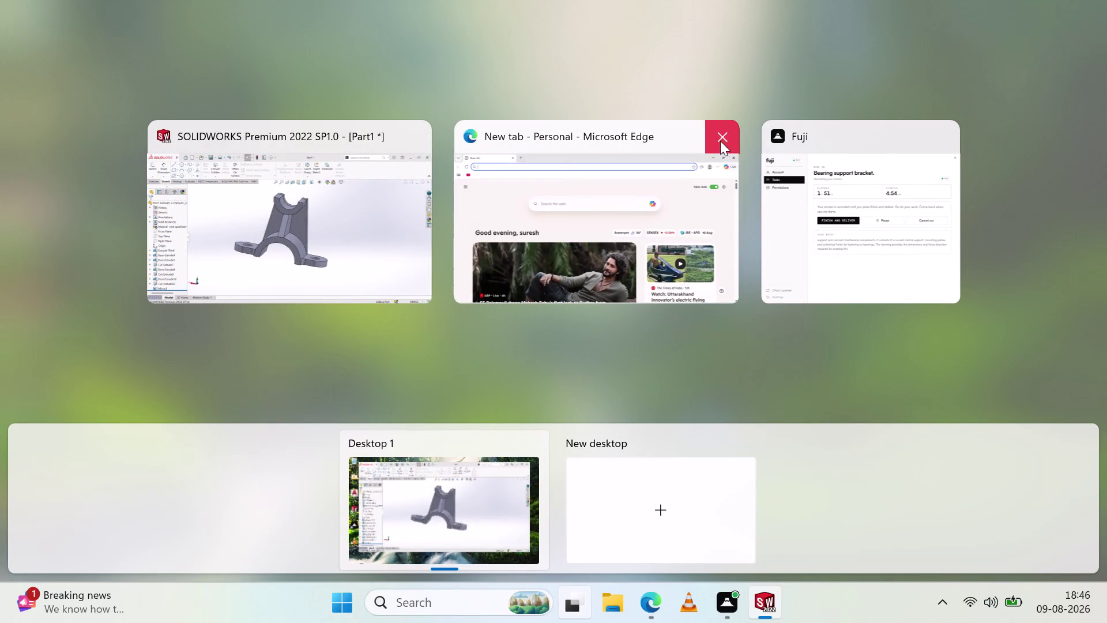
Close Edge and open the SOLIDWORKS FILES folder on a new desktop.
click(720, 140)
click(653, 484)
click(551, 535)
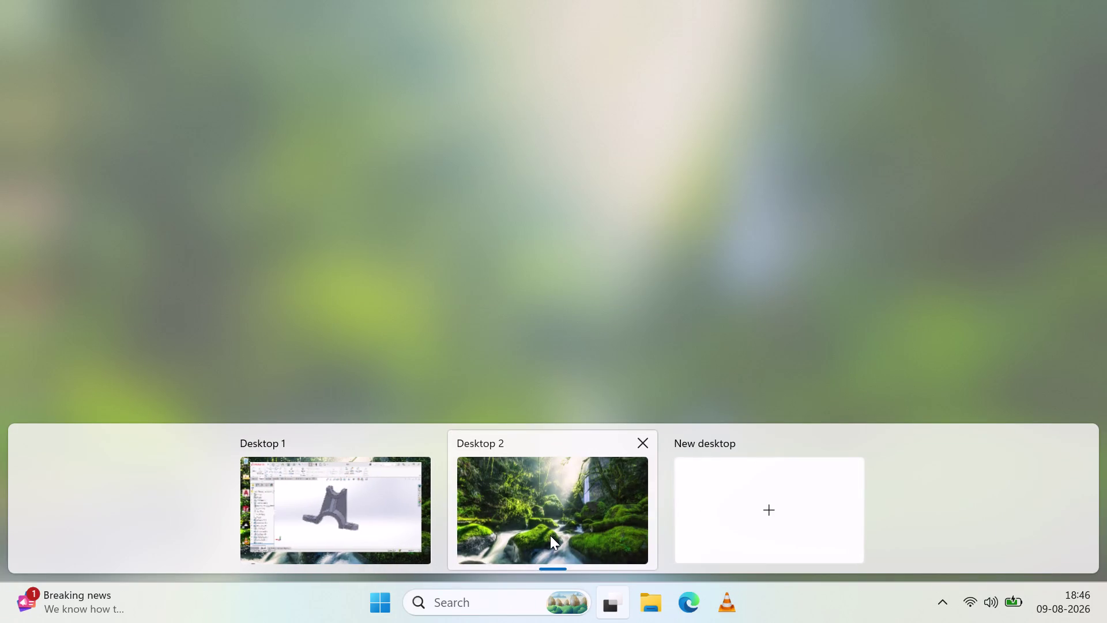
double_click(42, 142)
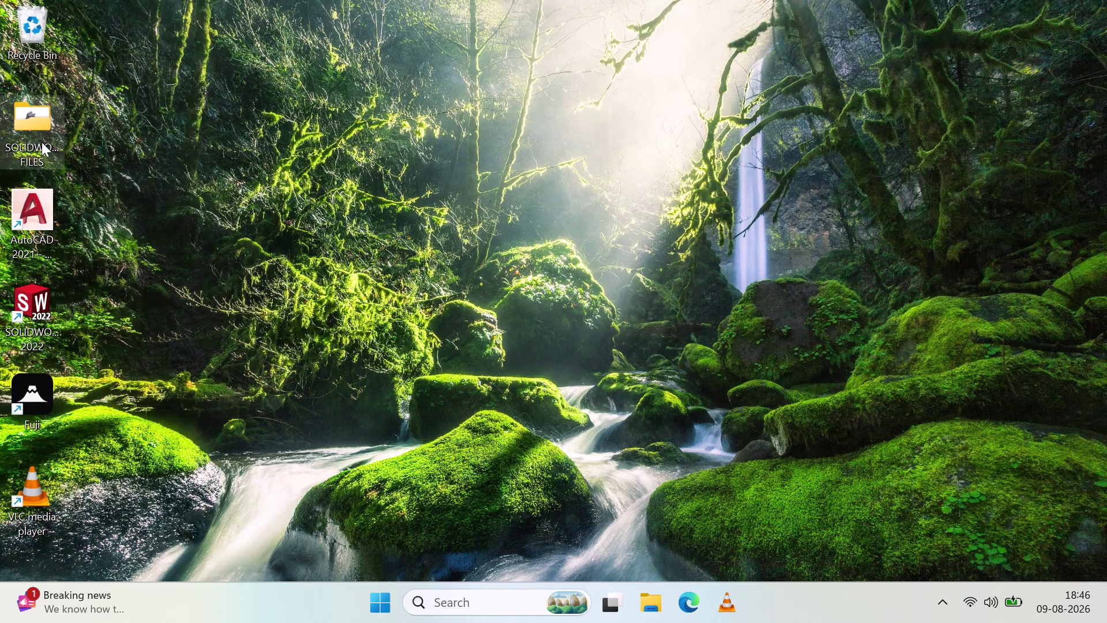
click(635, 280)
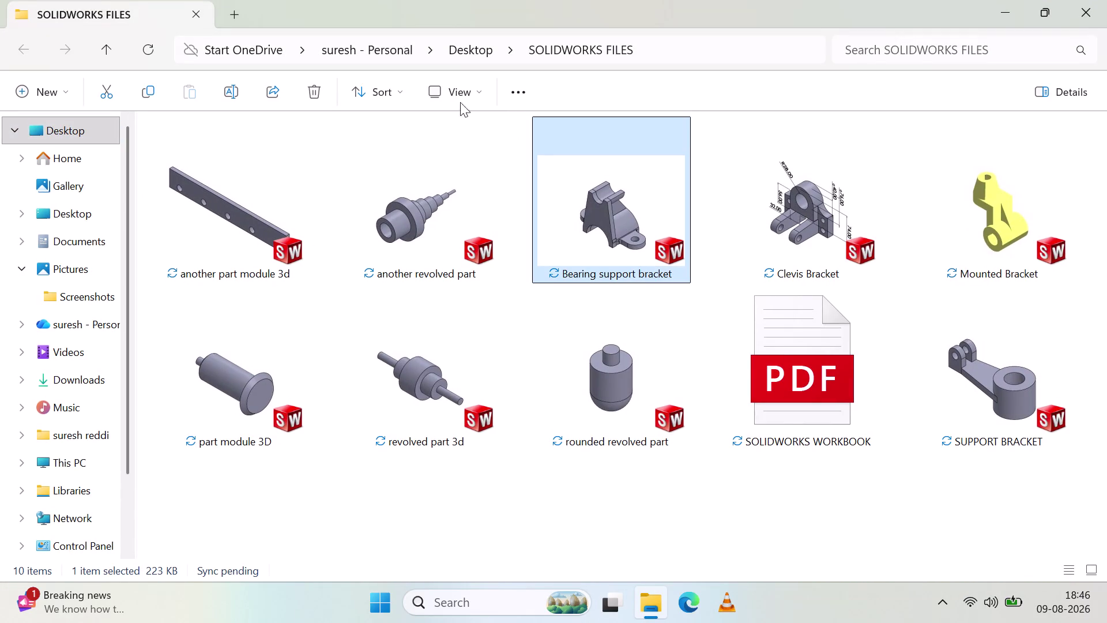
Delete the old Bearing support bracket file and return to SOLIDWORKS on Desktop 1.
click(313, 93)
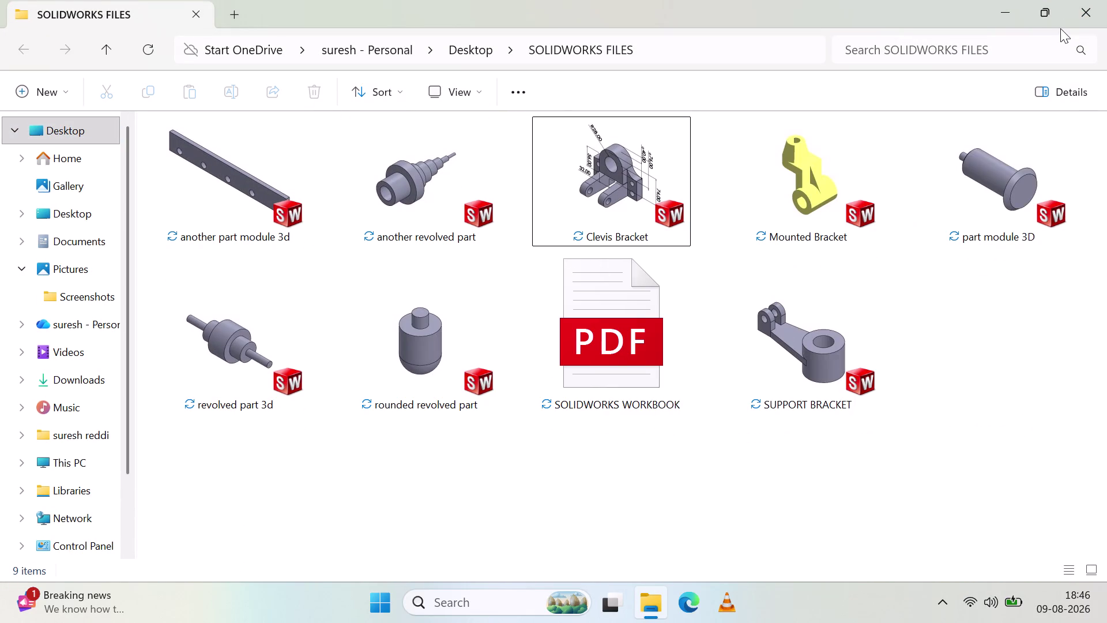
click(1082, 5)
click(603, 603)
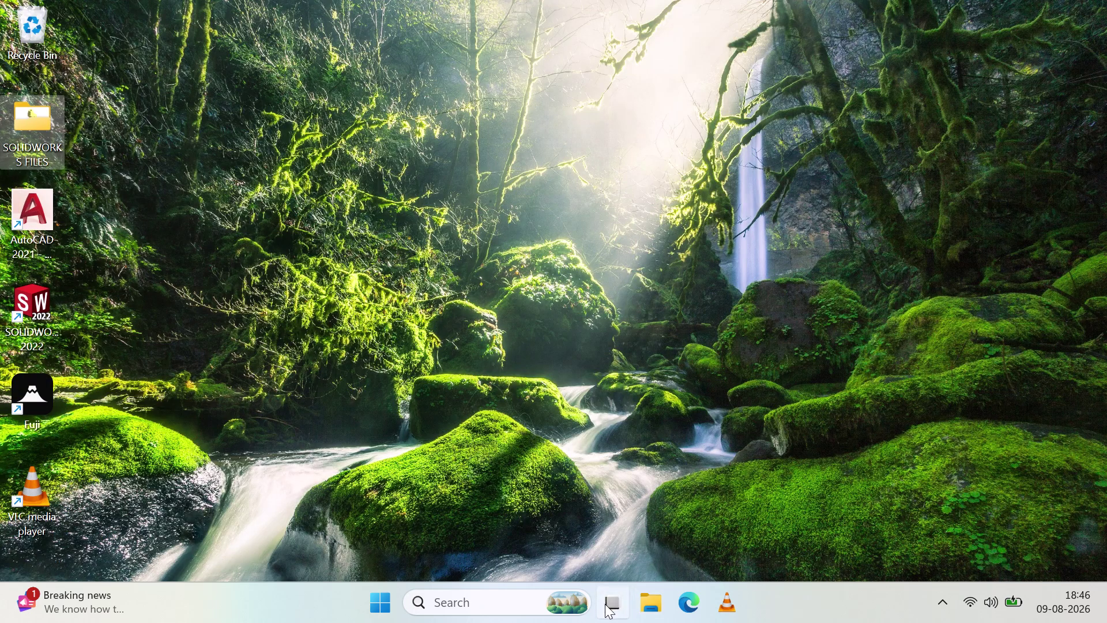
click(644, 437)
click(438, 480)
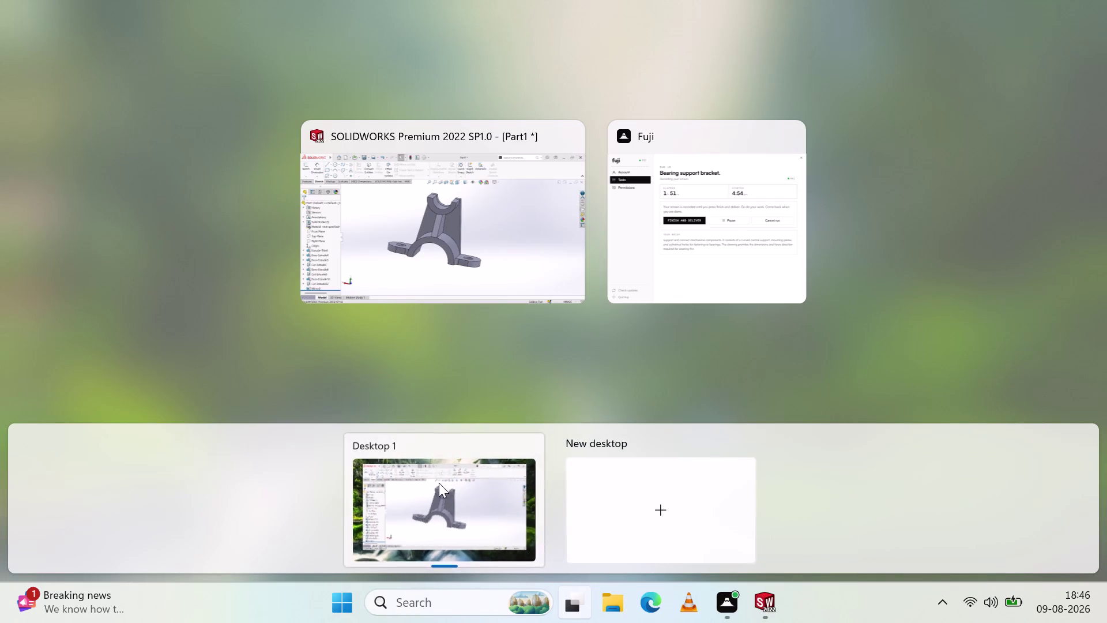
middle_drag(563, 295, 562, 327)
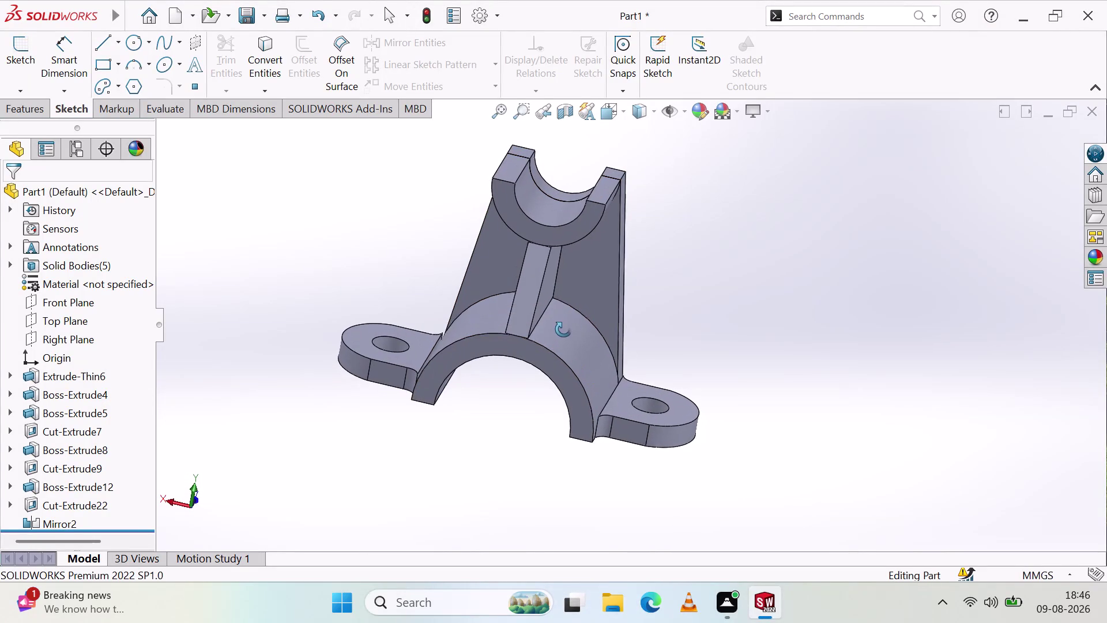
Select the bracket's sloped web face and start a sketch on it.
middle_drag(563, 327, 564, 331)
middle_click(564, 332)
click(482, 259)
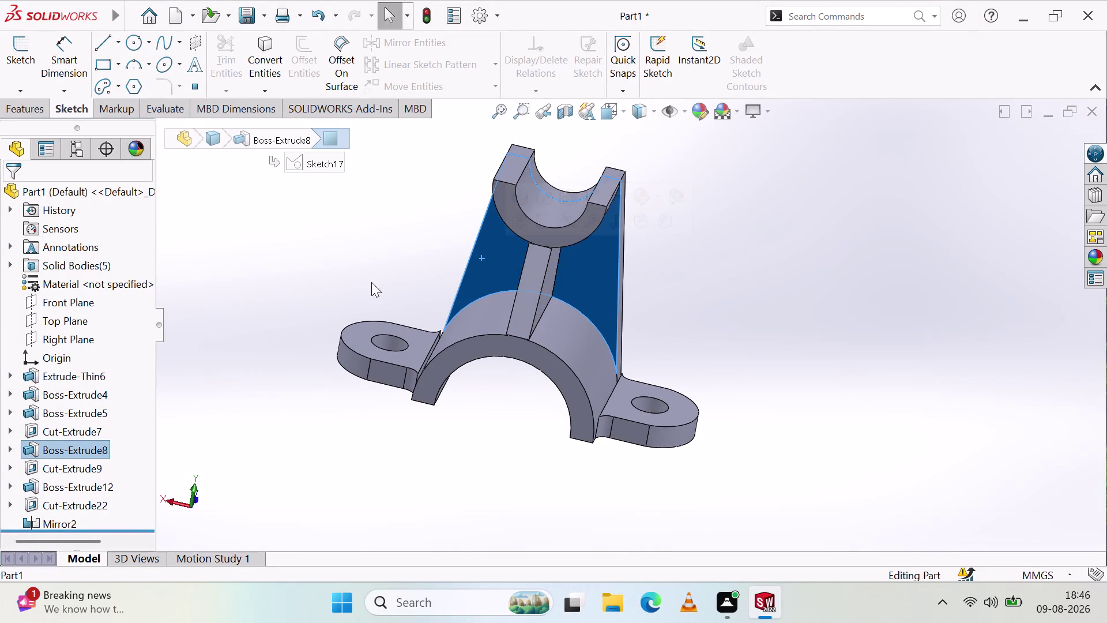
key(Escape)
key(Escape)
click(28, 43)
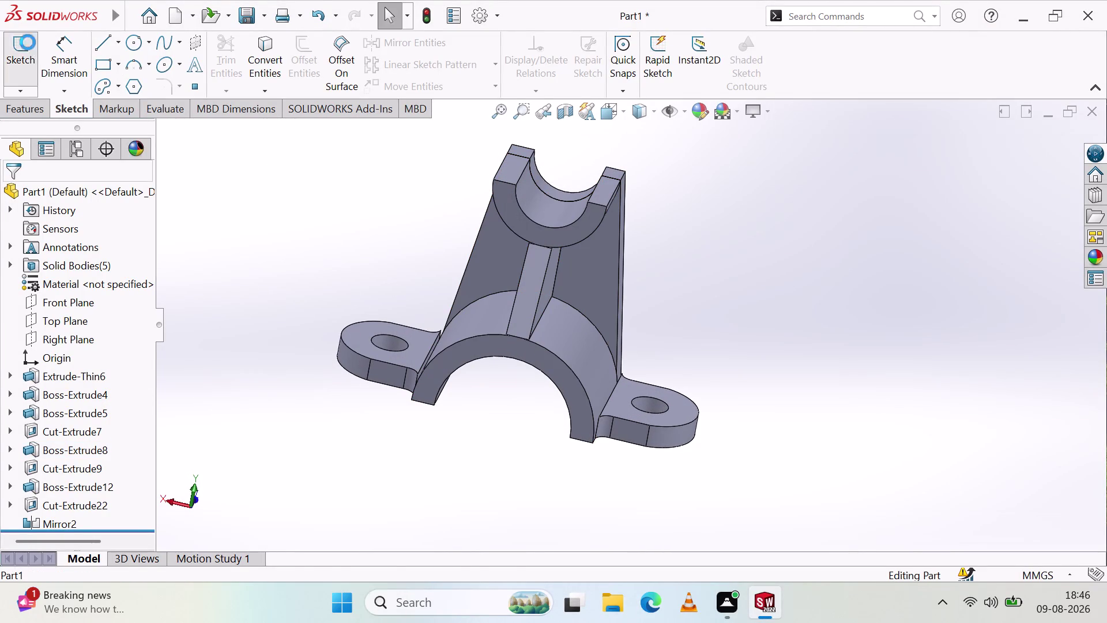
click(499, 272)
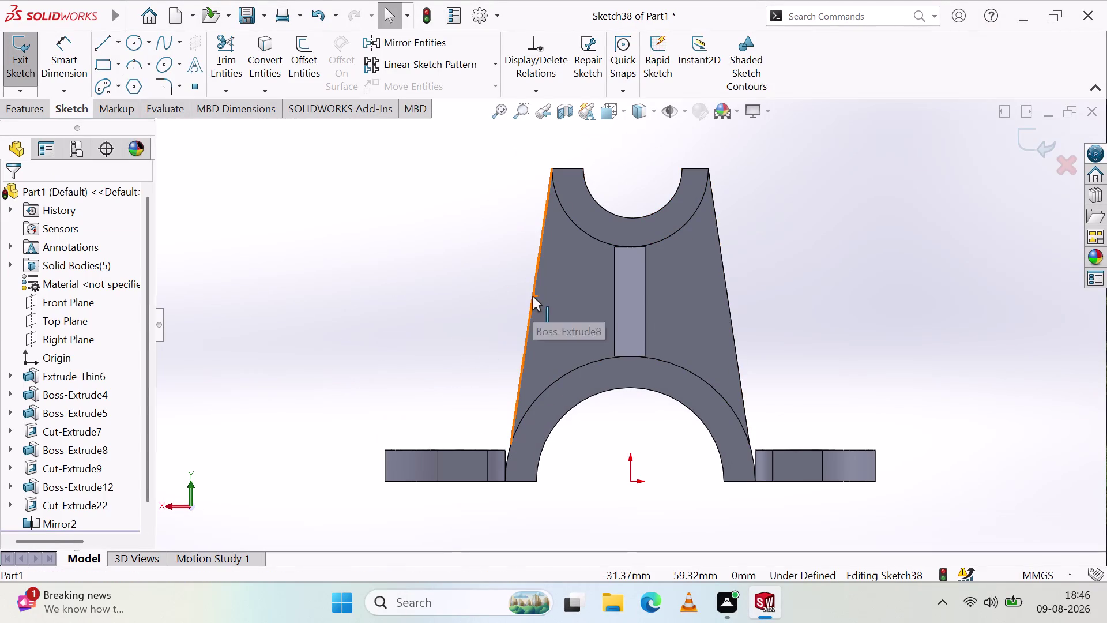
click(532, 296)
key(Escape)
key(Escape)
Orbit and pan the bracket to an angled view.
middle_drag(513, 277, 489, 308)
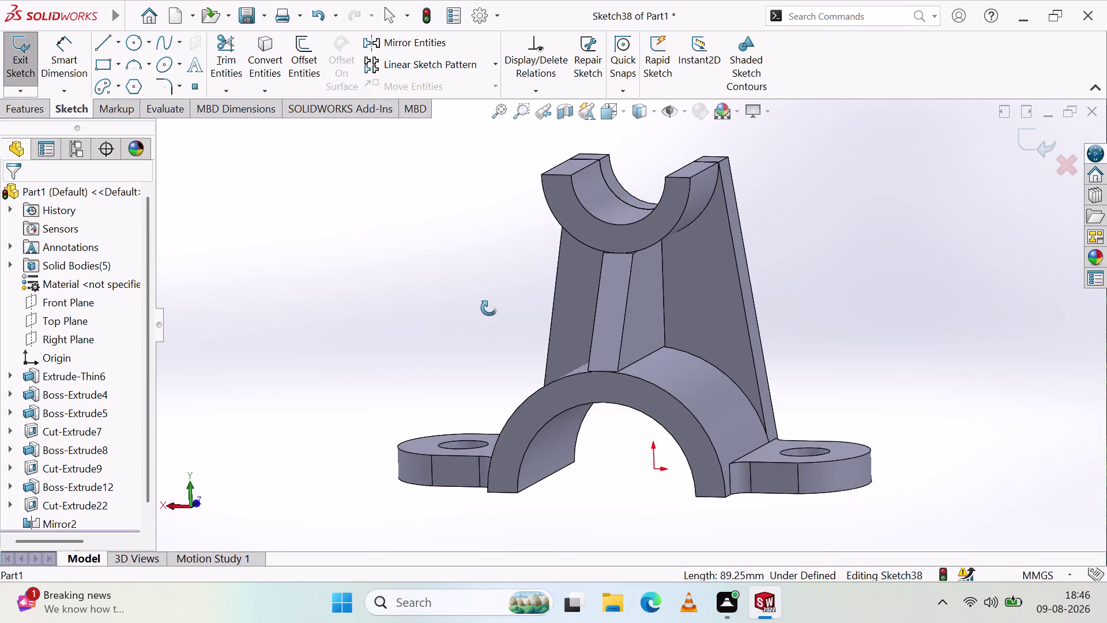
middle_drag(489, 308, 487, 333)
middle_click(486, 333)
scroll(down, 3)
scroll(up, 3)
middle_drag(851, 301, 861, 304)
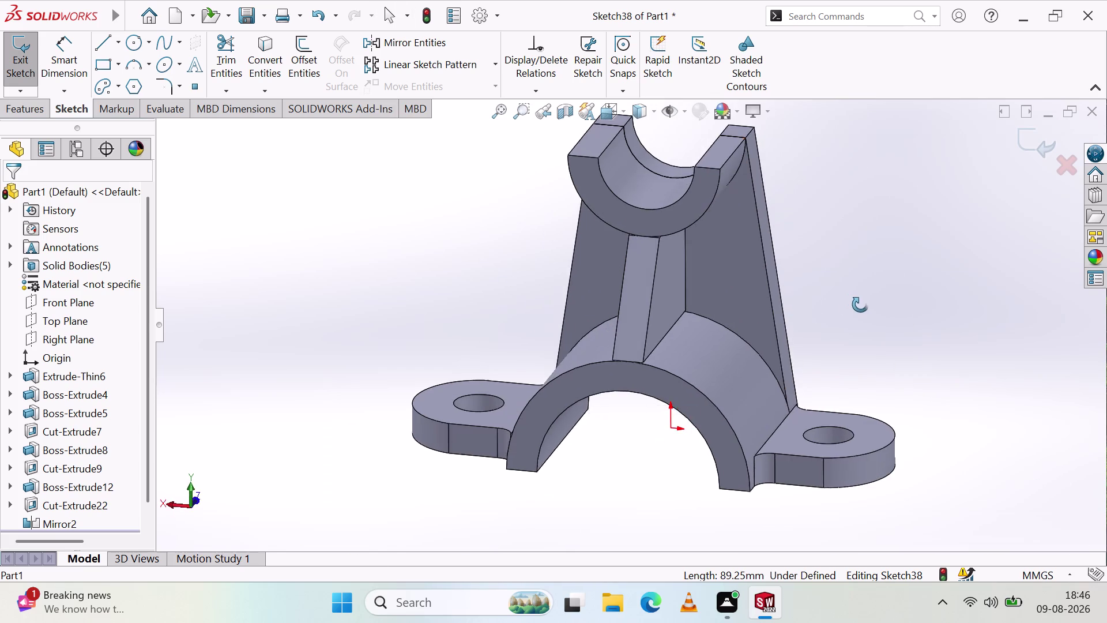
middle_drag(861, 305, 869, 278)
middle_click(869, 278)
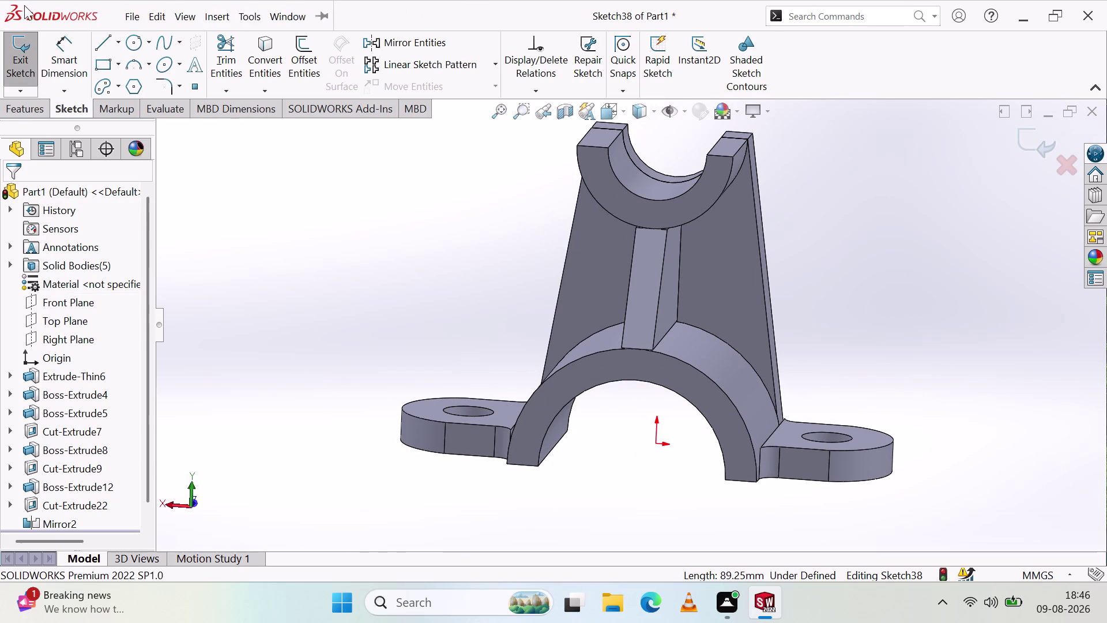
click(12, 64)
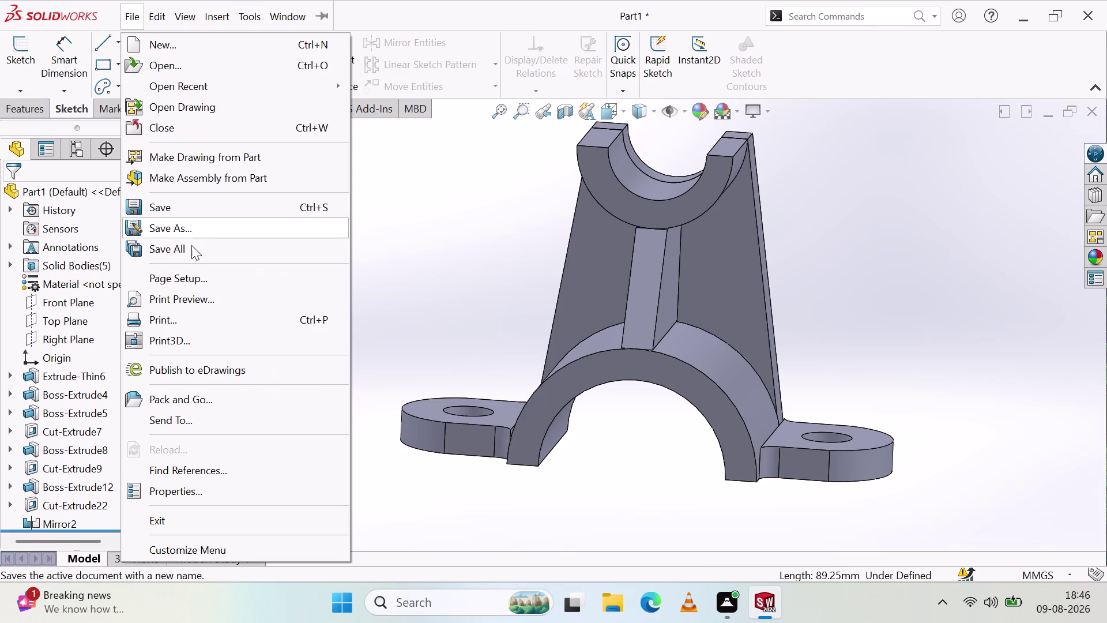
Start Save As and clear the default Part1 file name.
click(205, 234)
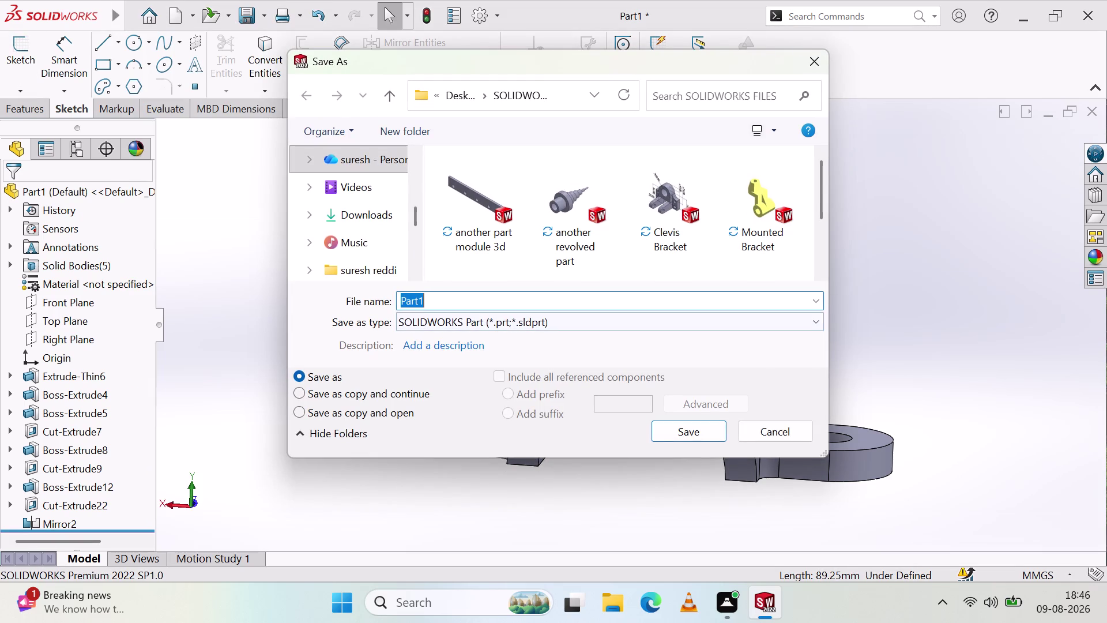
key(BackSpace)
key(BackSpace)
key(BackSpace)
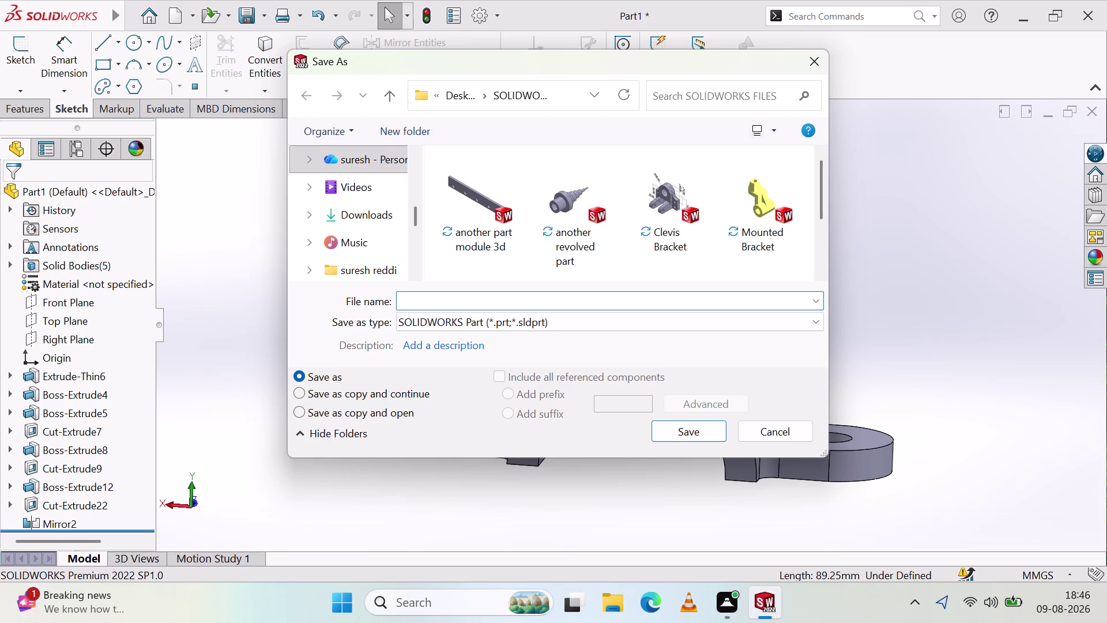
text(BW)
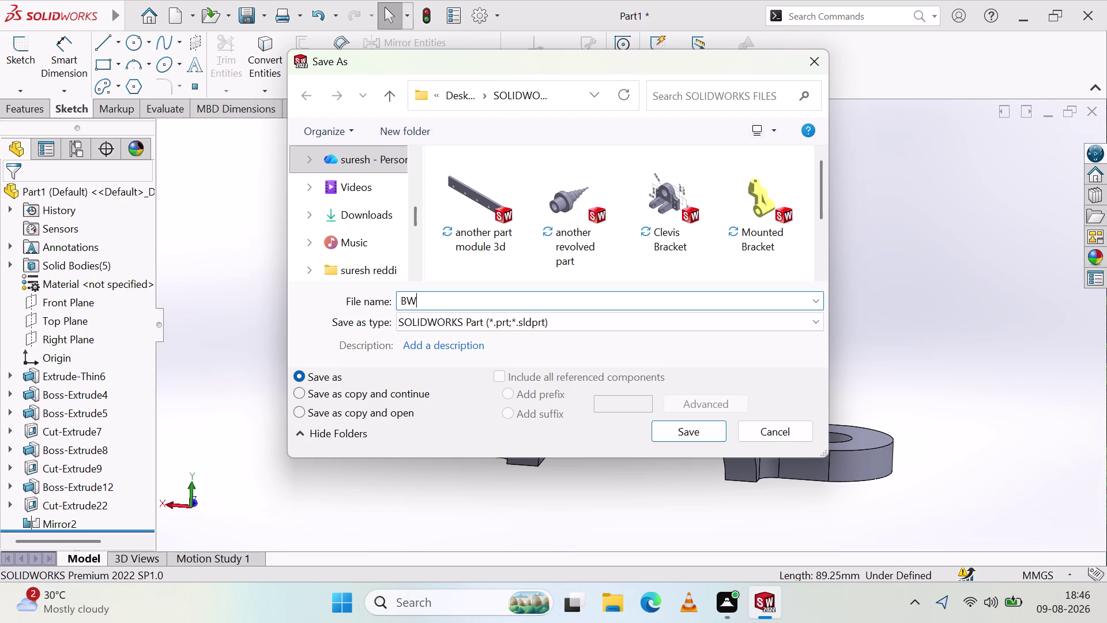
key(BackSpace)
text(EA)
text(RING)
key(space)
key(BackSpace)
key(BackSpace)
key(BackSpace)
key(BackSpace)
key(BackSpace)
key(BackSpace)
key(BackSpace)
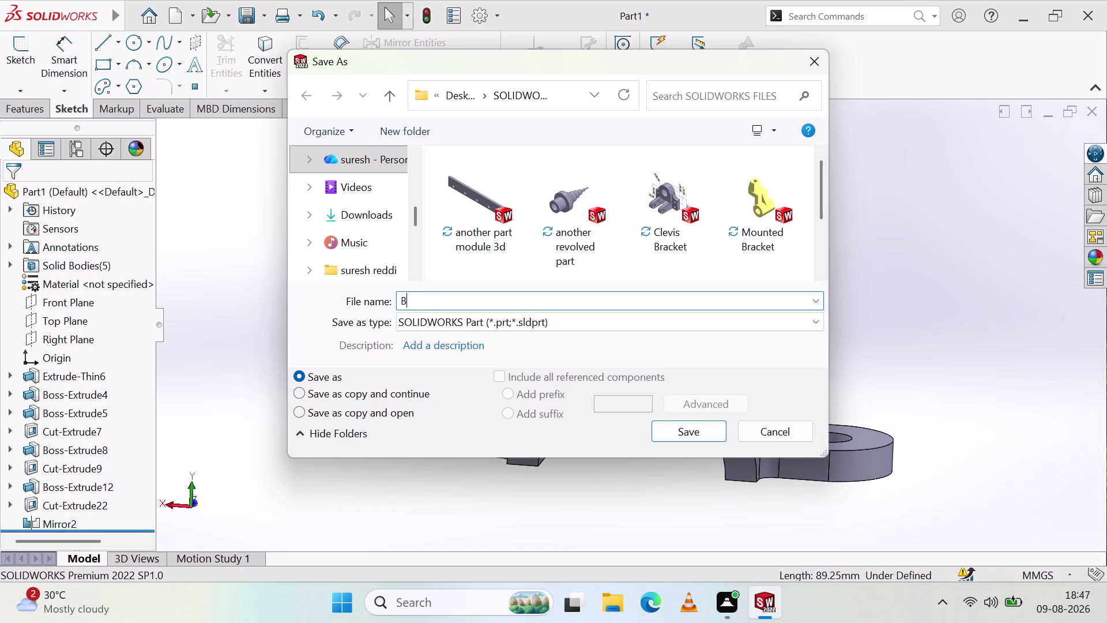
Name the part 'Bearing support bracket', copy the name, and save it.
text(eari)
text(ng su)
text(pport)
key(space)
text(be)
key(BackSpace)
text(r)
text(acket)
click(520, 302)
drag(521, 303, 484, 295)
drag(484, 294, 376, 292)
key(ctrl+c)
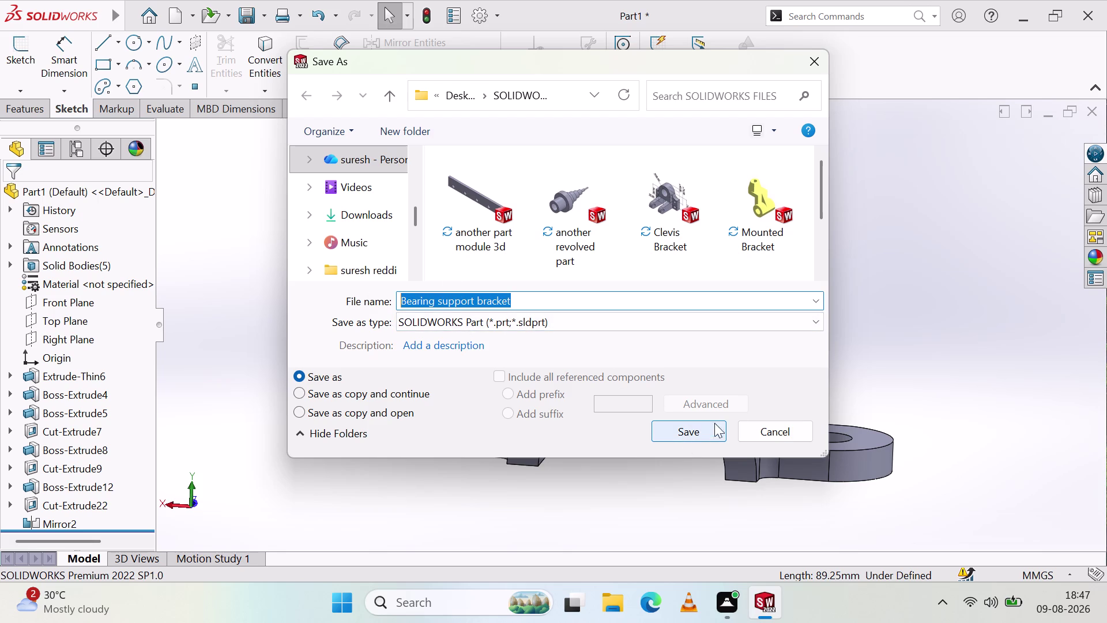
click(695, 436)
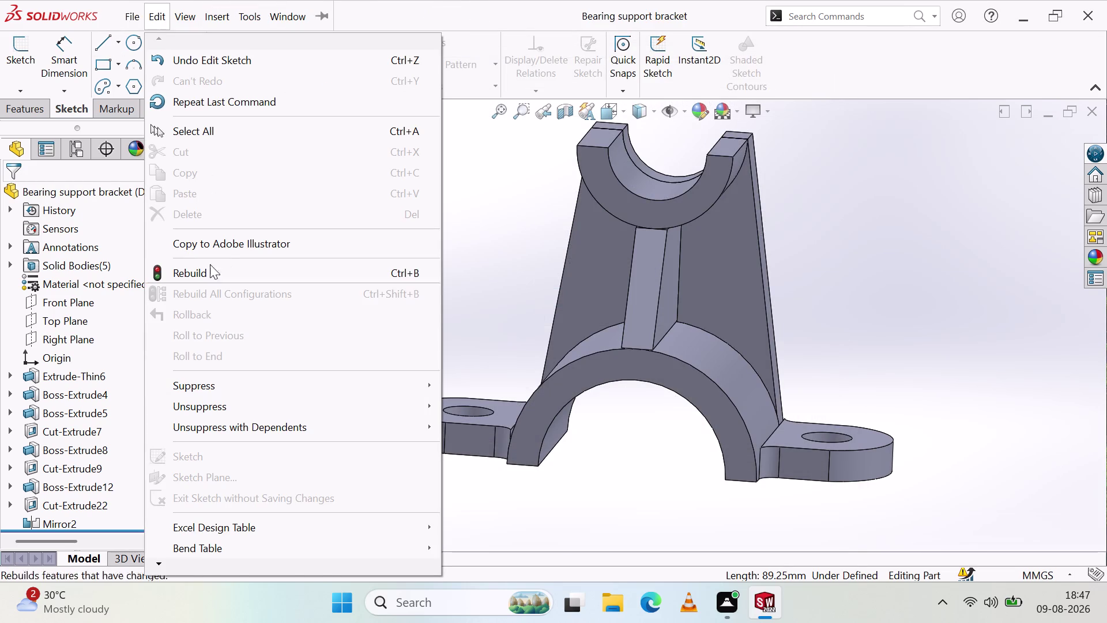
Print the screen image with Microsoft Print to PDF as 'Bearing support bracket' in Documents.
click(501, 211)
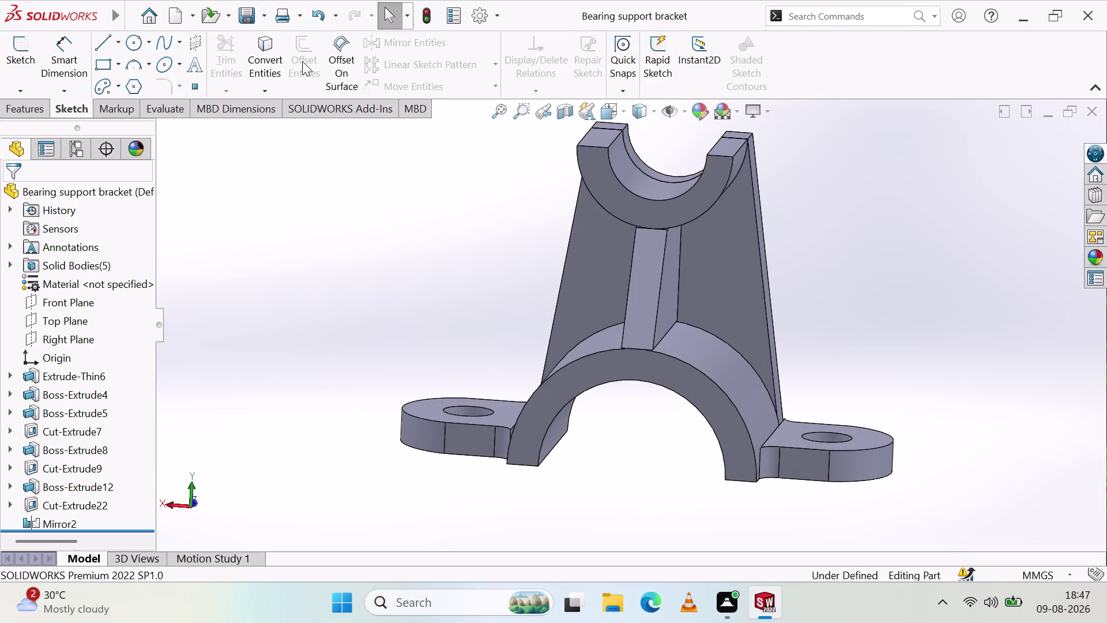
click(302, 15)
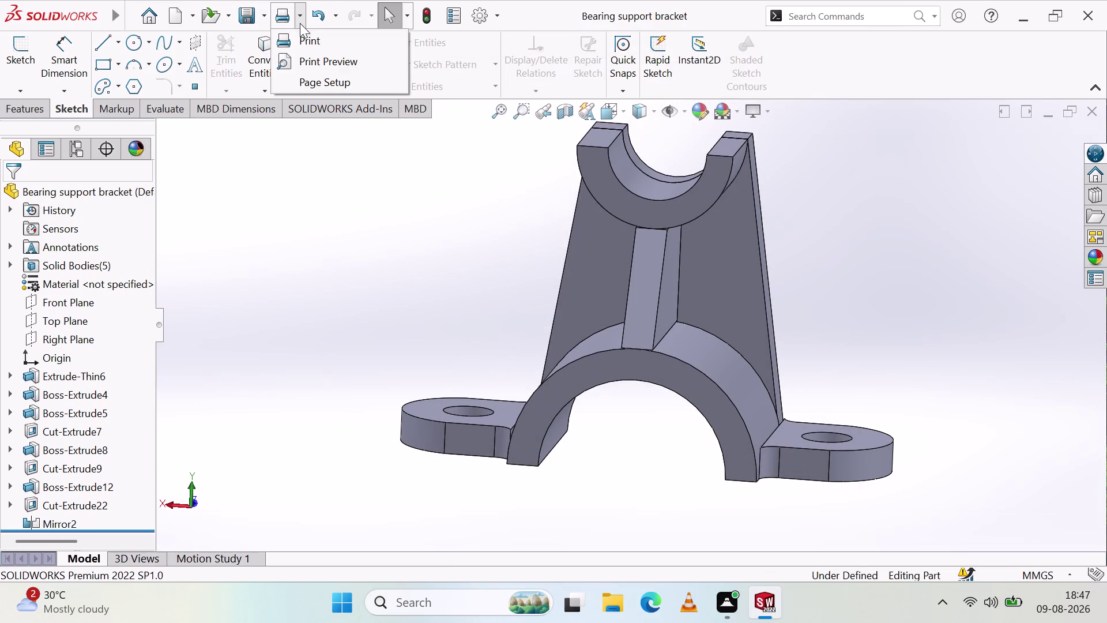
click(306, 38)
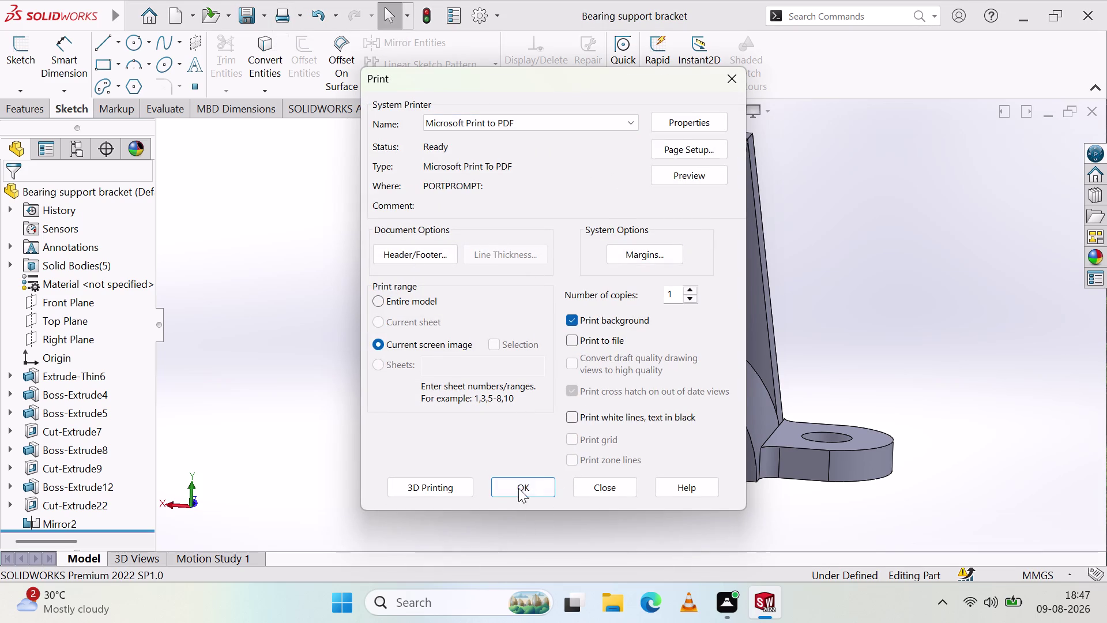
click(515, 485)
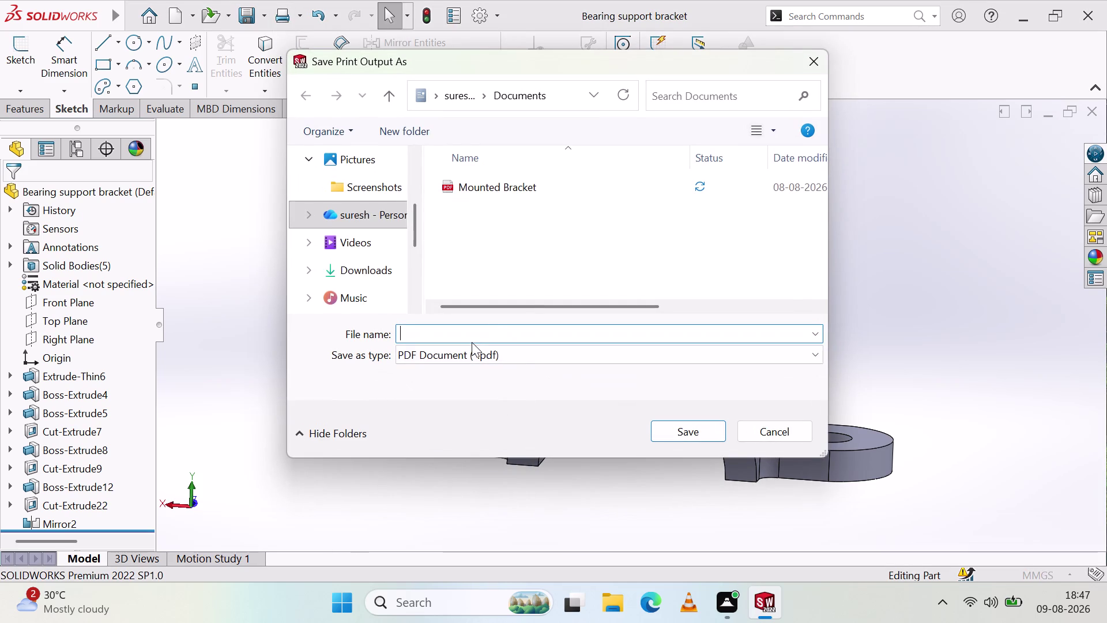
key(ctrl+v)
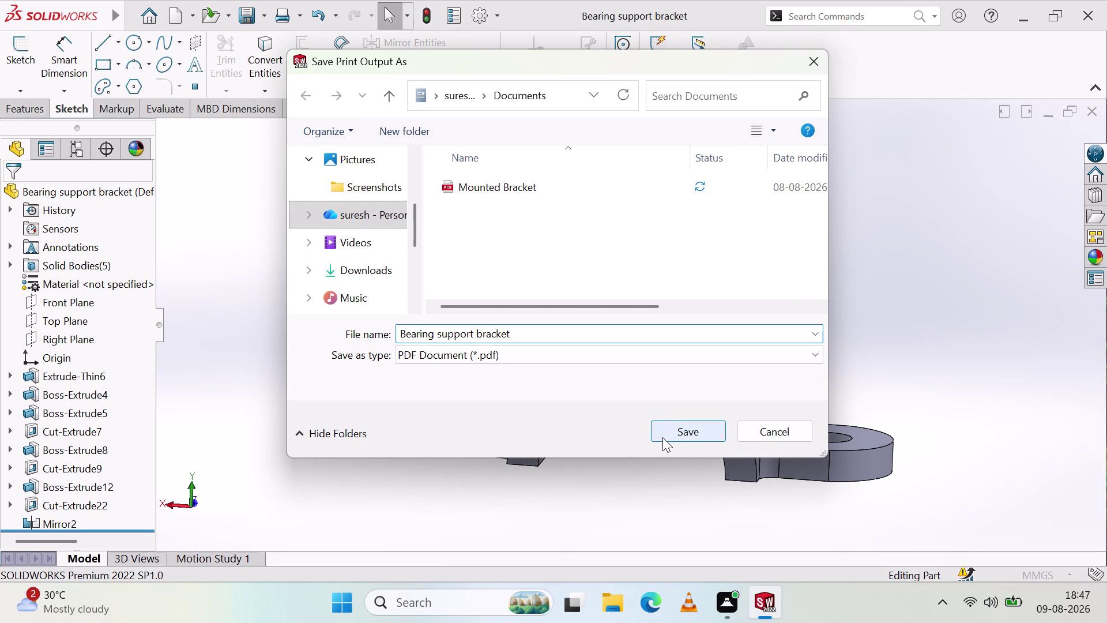
click(680, 429)
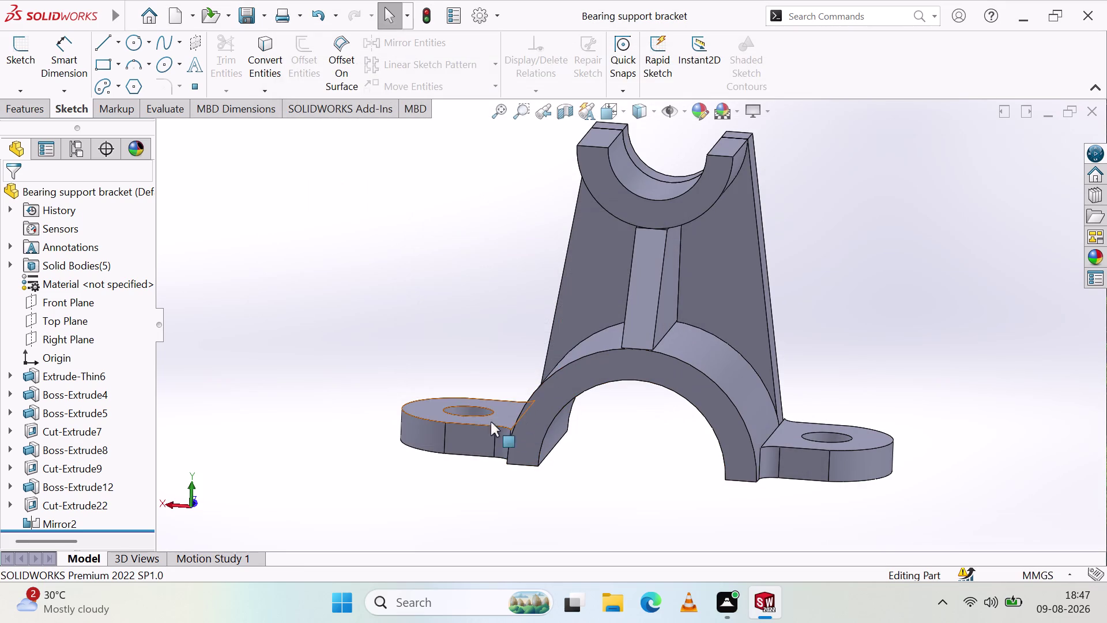